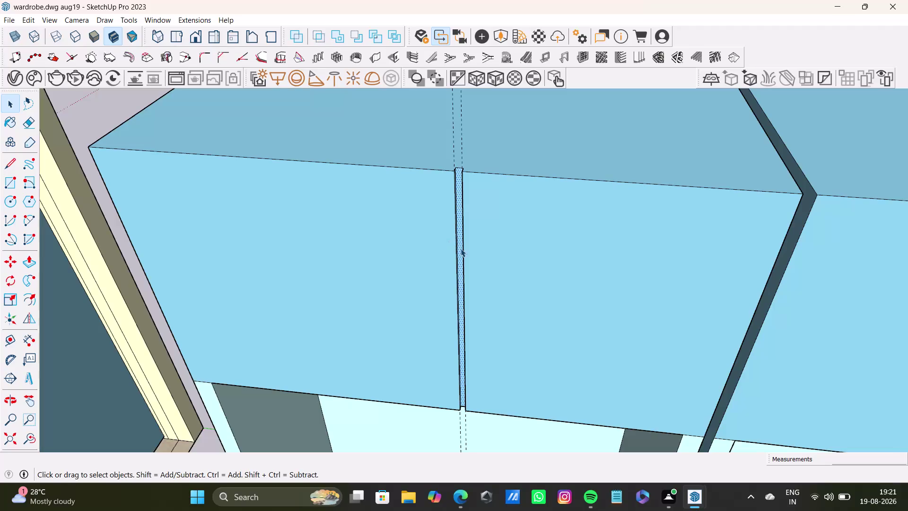
Push the thin strip between the first loft shutter's panels inward to form a split gap.
scroll(down, 3)
scroll(down, 3)
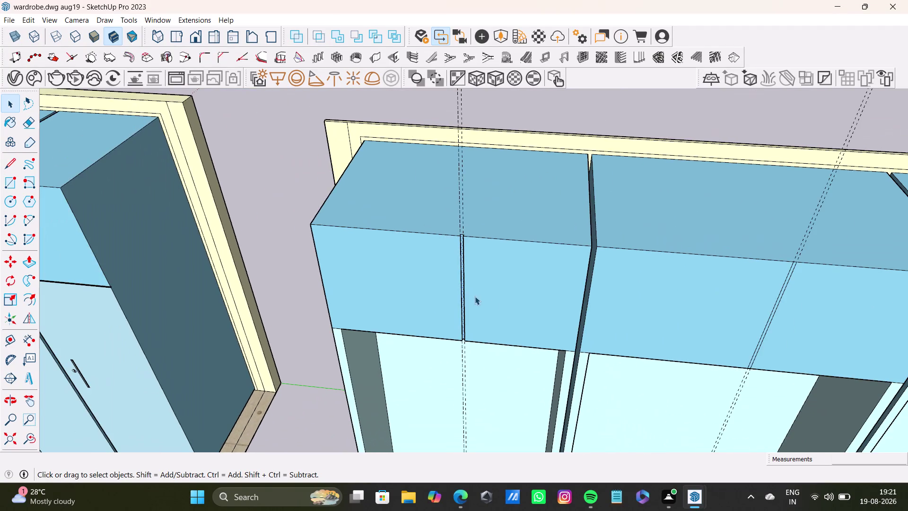
middle_drag(533, 303, 576, 299)
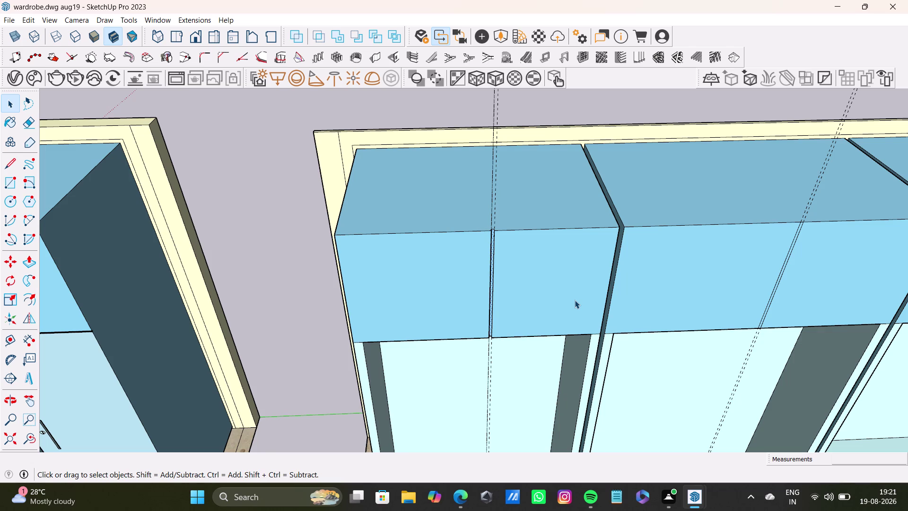
scroll(down, 3)
scroll(down, 3)
middle_drag(638, 285, 416, 285)
scroll(up, 3)
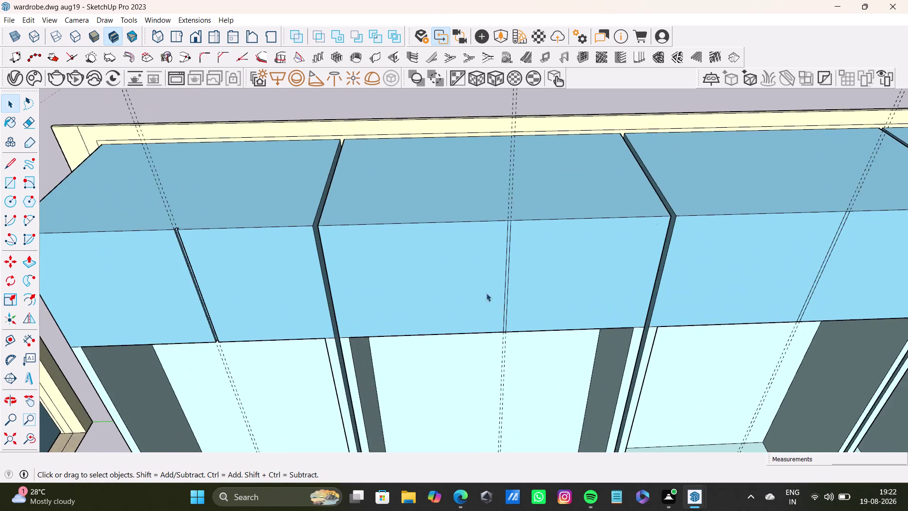
scroll(up, 3)
scroll(up, 3)
click(526, 193)
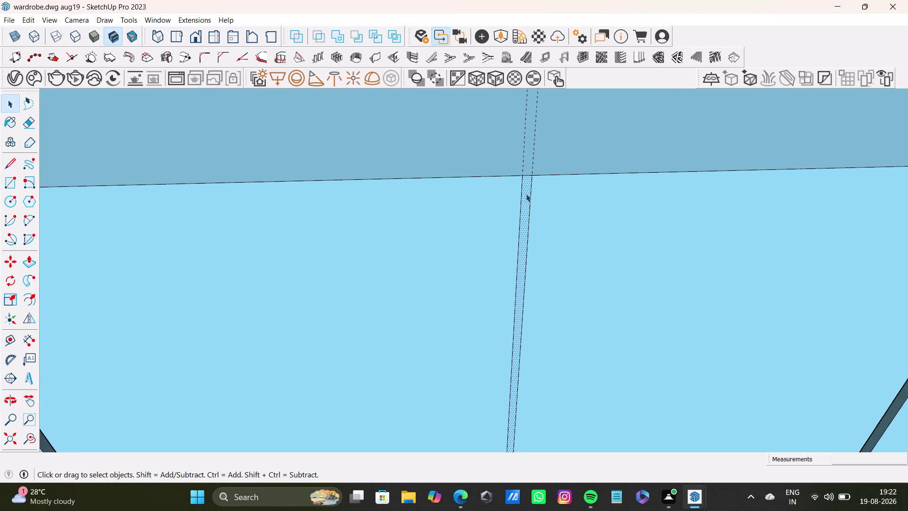
key(p)
click(526, 194)
key(space)
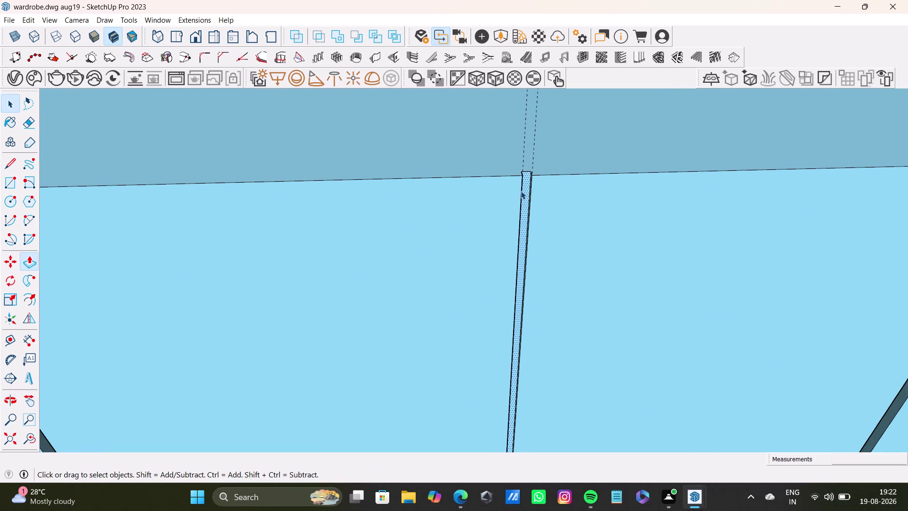
scroll(down, 3)
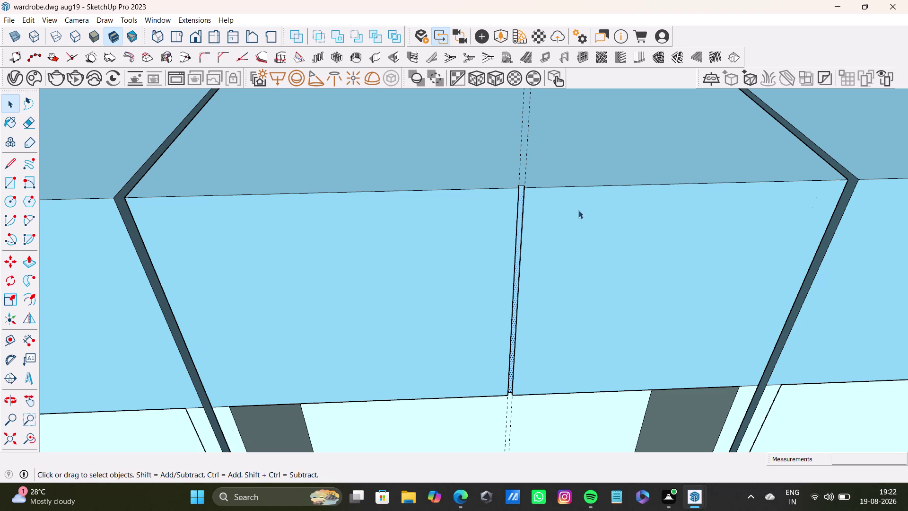
scroll(down, 3)
scroll(down, 3)
Recess the next loft shutter's center strip 2 1/2" with Push/Pull, splitting it into two doors.
middle_drag(669, 245, 481, 221)
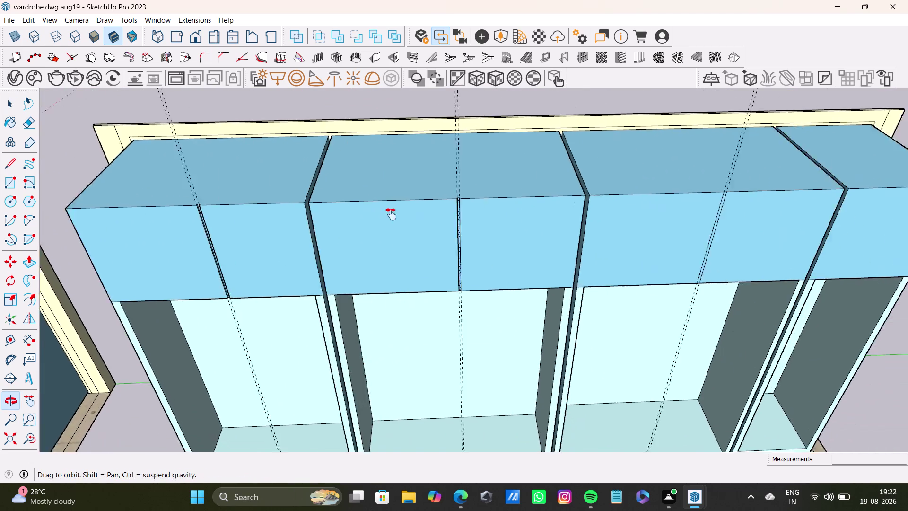
middle_drag(481, 222, 386, 213)
scroll(up, 3)
middle_drag(554, 212, 528, 178)
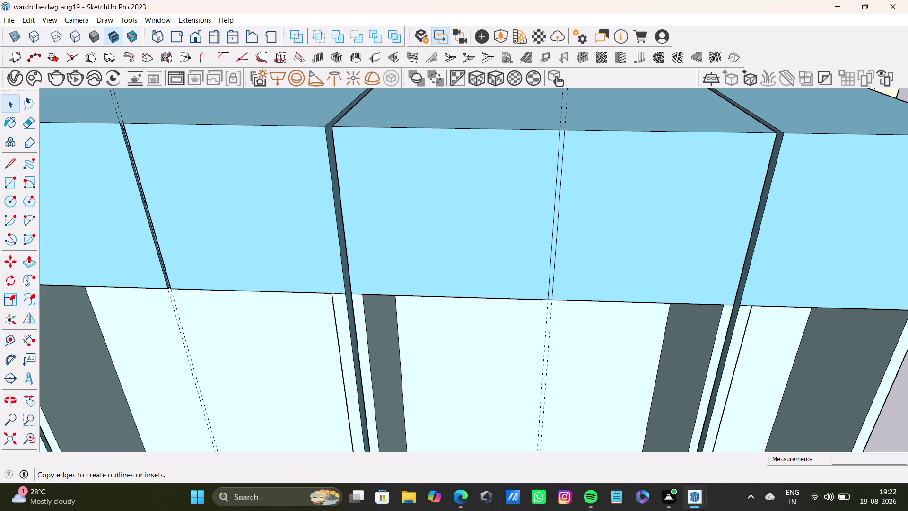
click(28, 261)
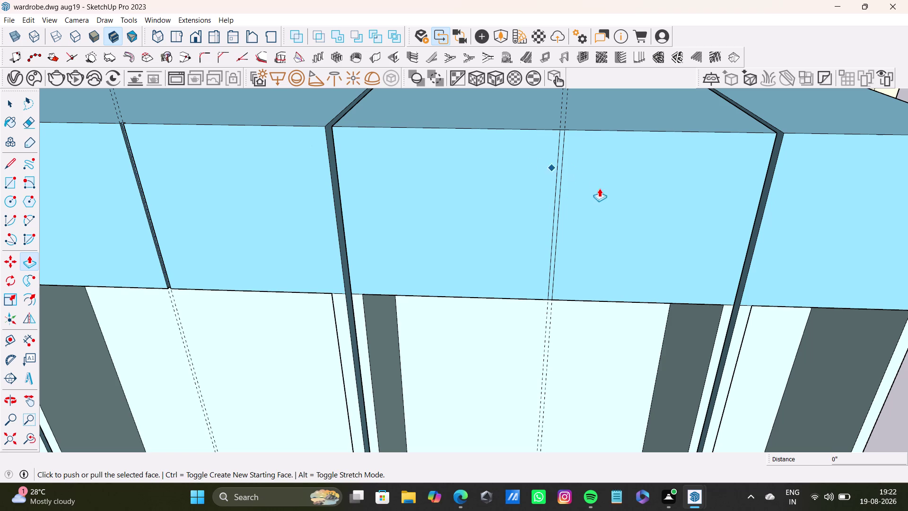
scroll(up, 3)
click(567, 128)
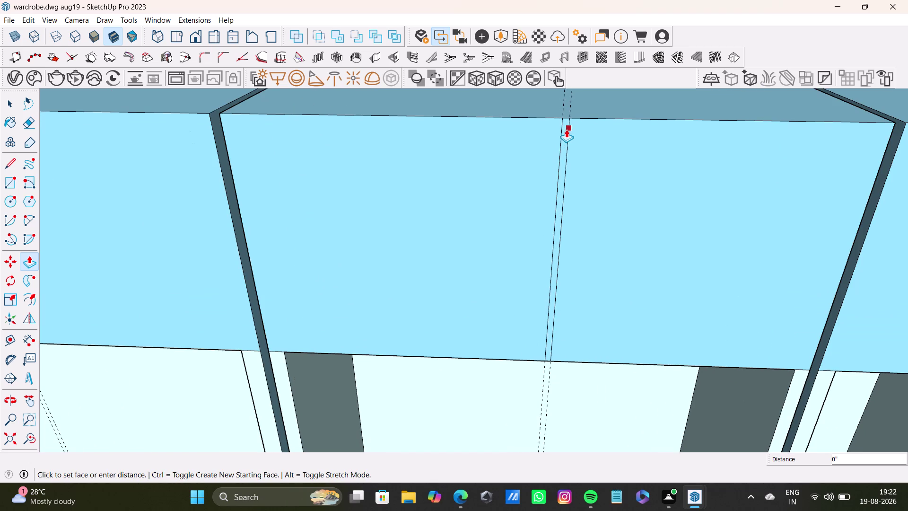
key(space)
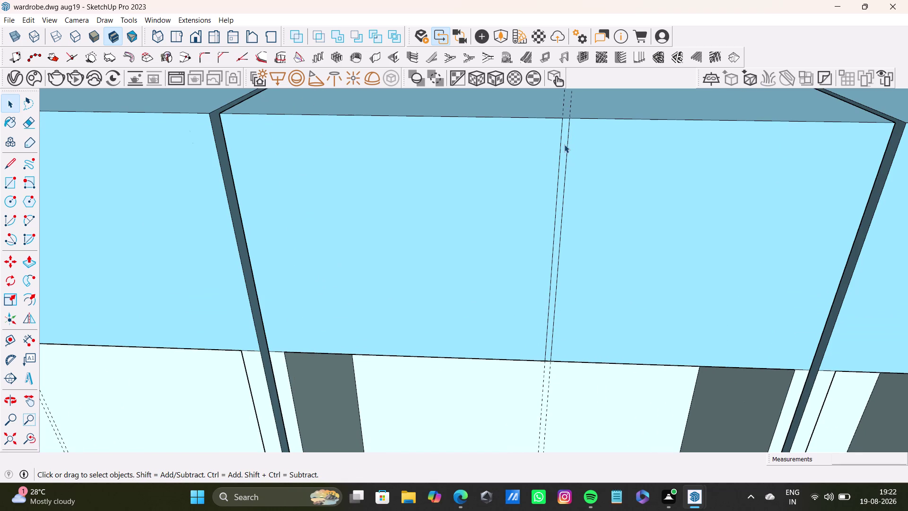
click(564, 144)
key(p)
drag(565, 144, 240, 114)
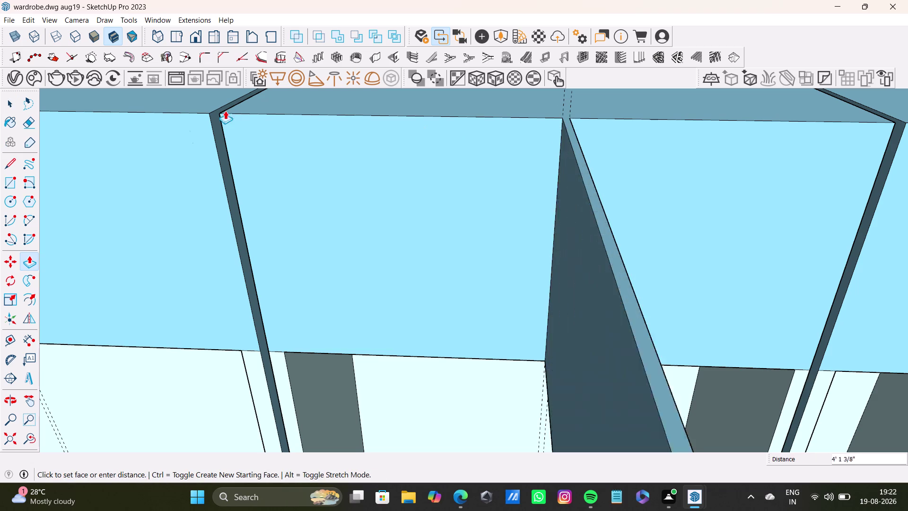
drag(240, 114, 544, 141)
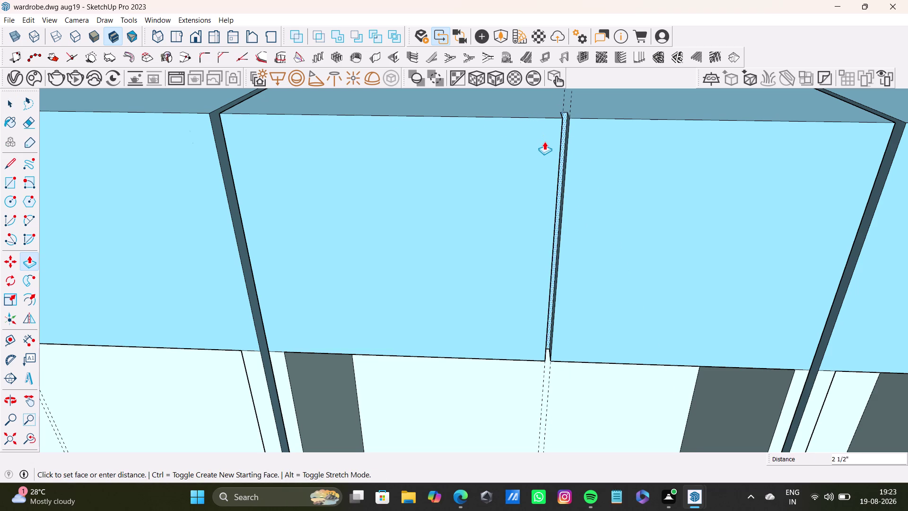
drag(545, 141, 546, 144)
key(space)
Zoom into the first lower compartment and delete its two doubled dashed edges.
scroll(down, 3)
middle_drag(527, 208, 626, 212)
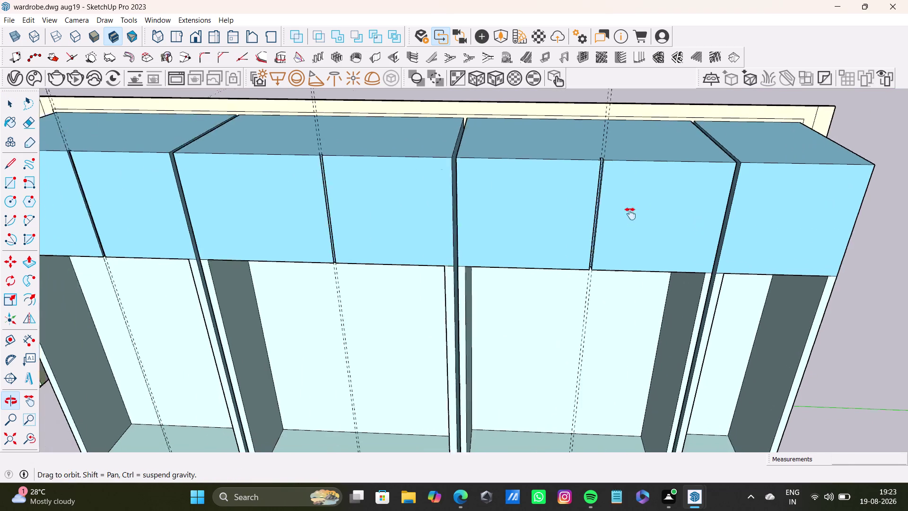
middle_drag(626, 213, 657, 224)
scroll(down, 3)
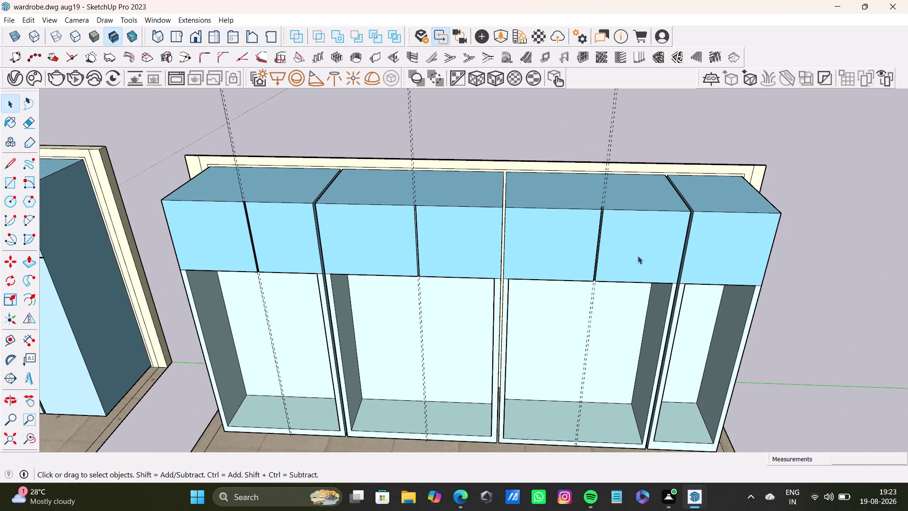
middle_drag(736, 268, 747, 153)
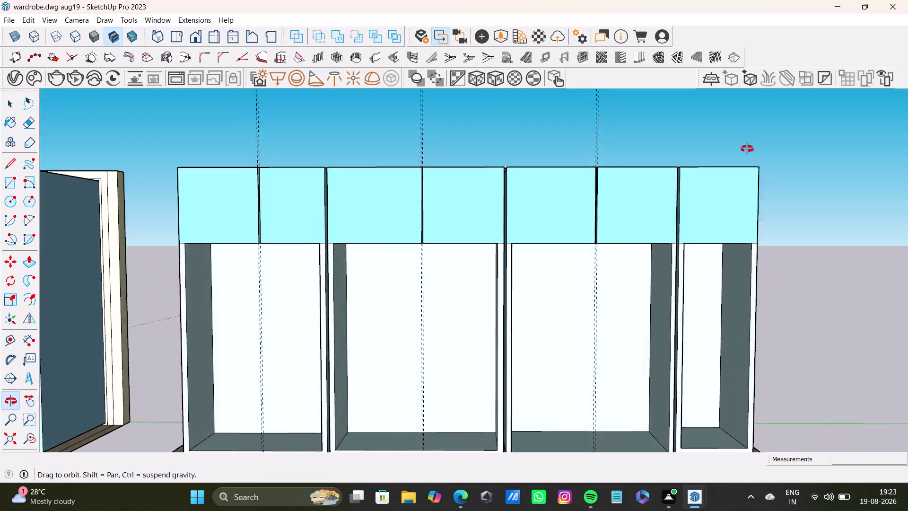
middle_drag(747, 153, 748, 149)
scroll(down, 3)
middle_drag(315, 295, 340, 263)
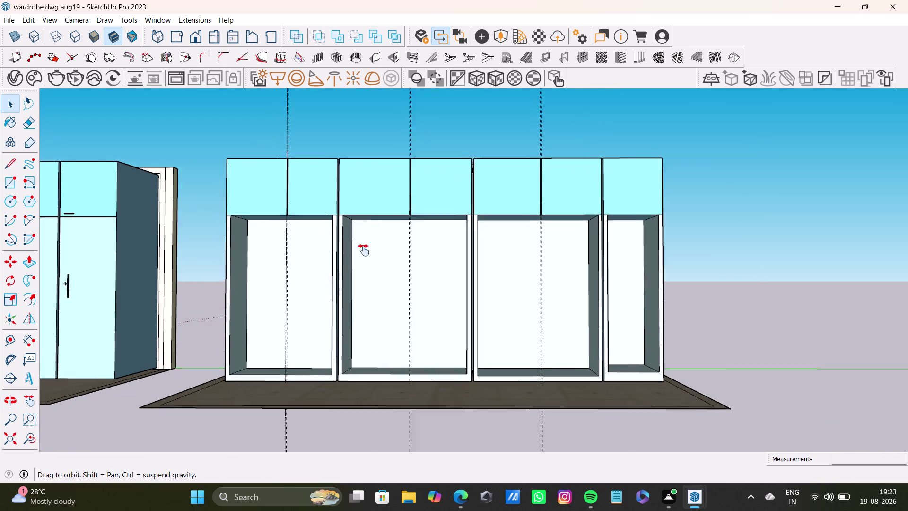
middle_drag(340, 263, 400, 236)
scroll(down, 3)
middle_drag(406, 272, 441, 424)
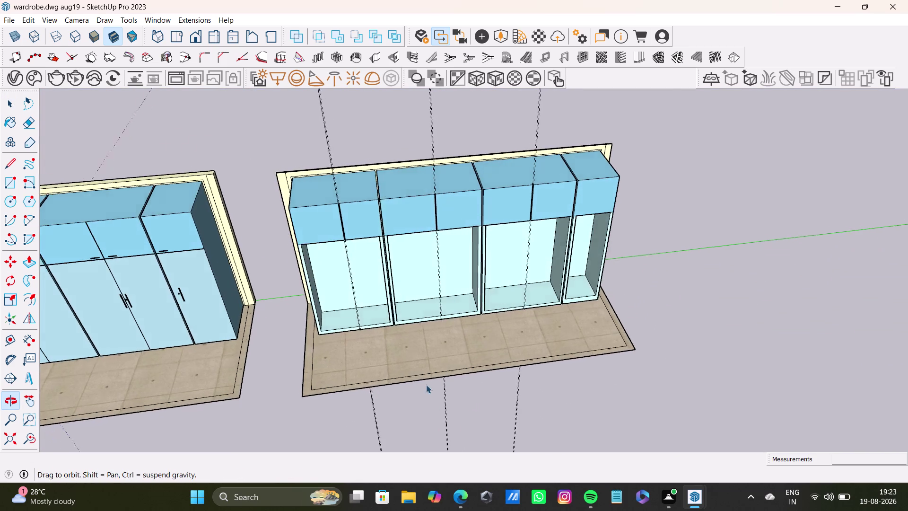
scroll(up, 3)
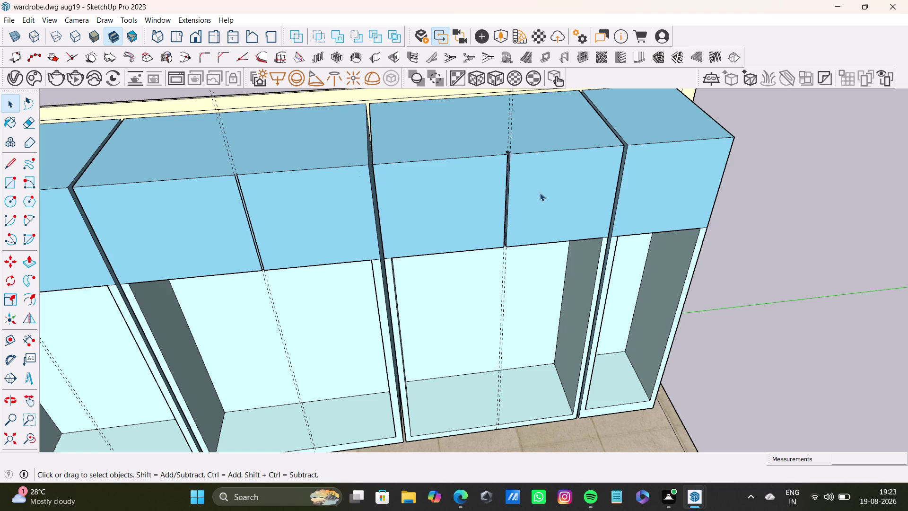
scroll(down, 3)
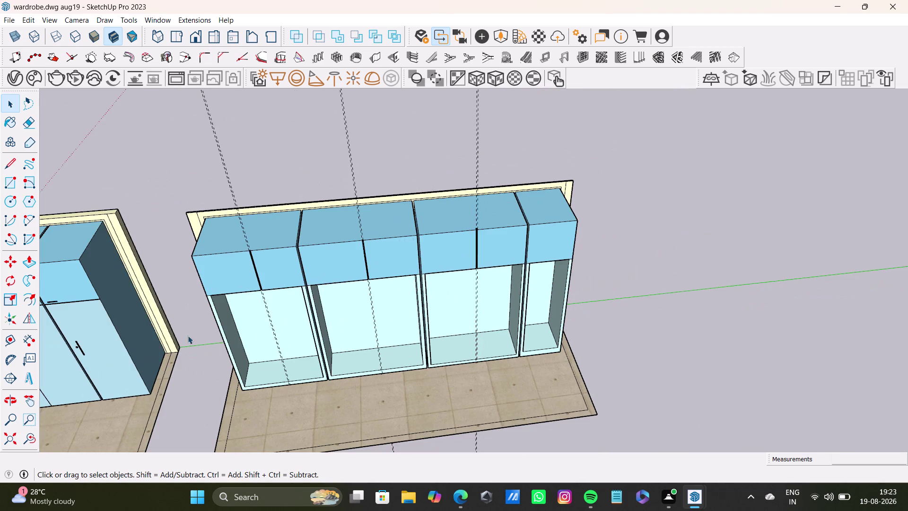
scroll(up, 3)
middle_drag(283, 316, 258, 242)
scroll(up, 3)
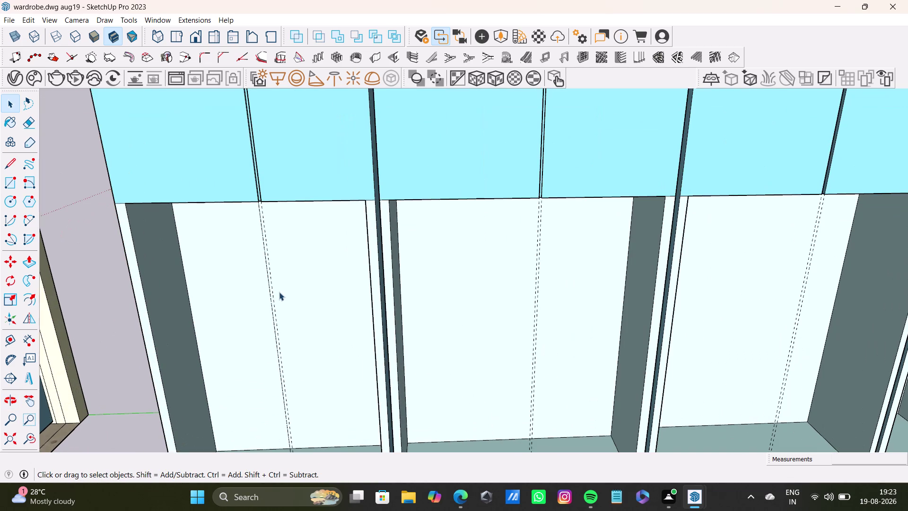
click(274, 304)
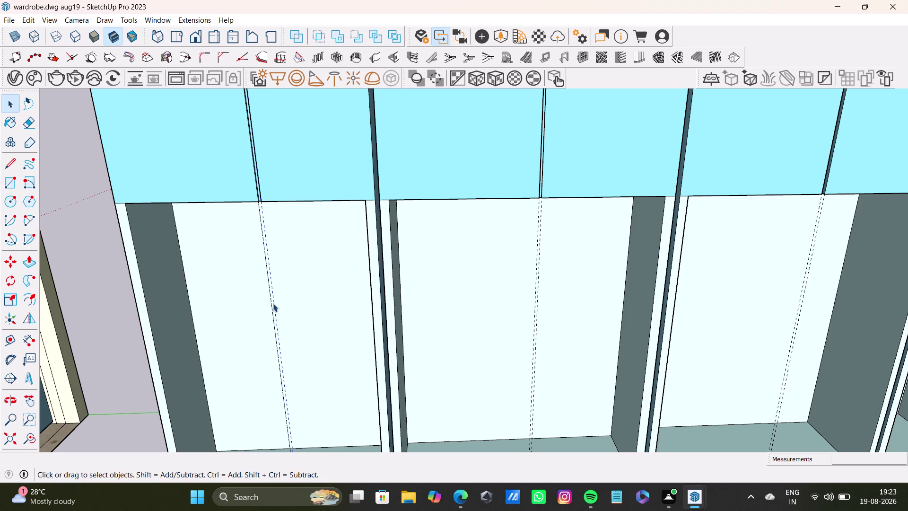
key(Delete)
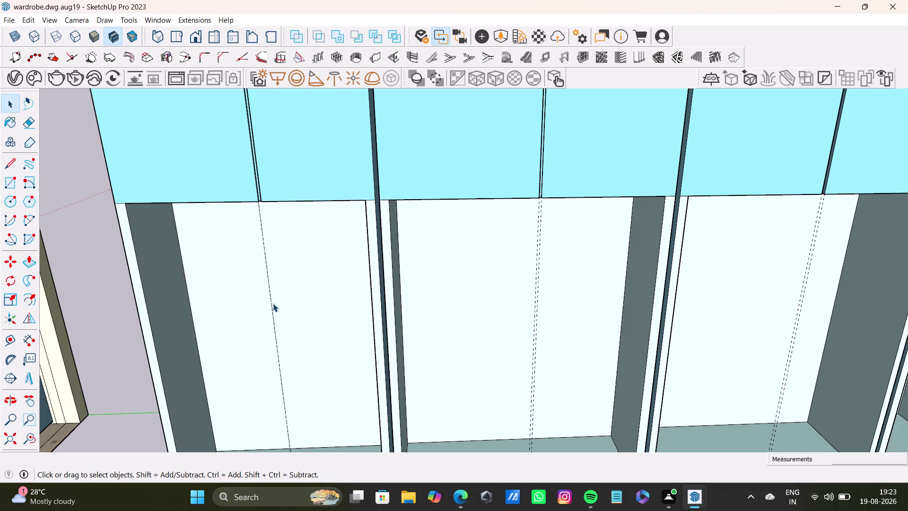
click(275, 329)
key(Delete)
scroll(down, 3)
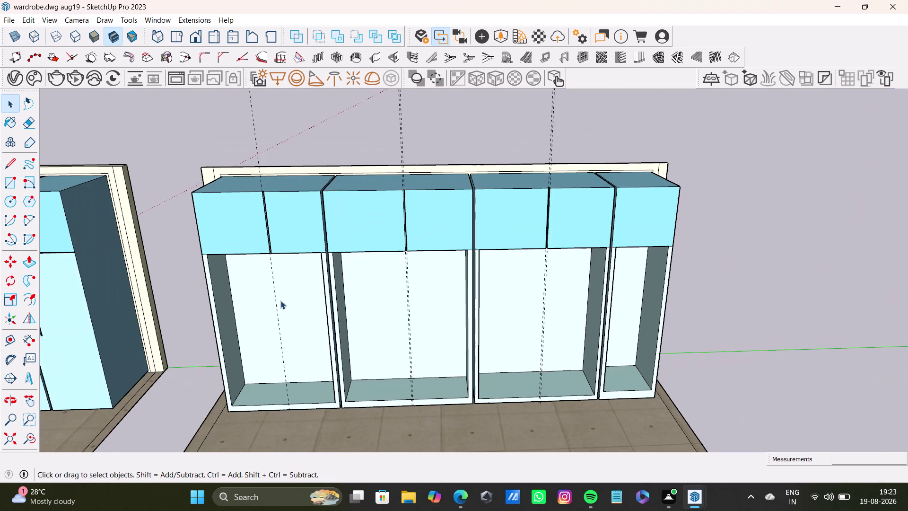
scroll(up, 3)
Delete the last dashed edge in the first section and both dashed edges in the middle section.
click(348, 304)
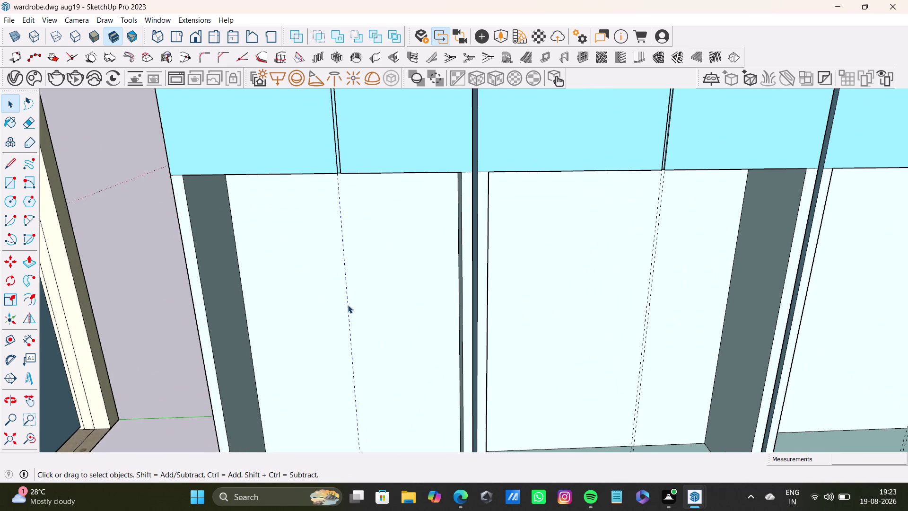
key(Delete)
scroll(down, 3)
middle_drag(473, 280, 338, 270)
scroll(up, 3)
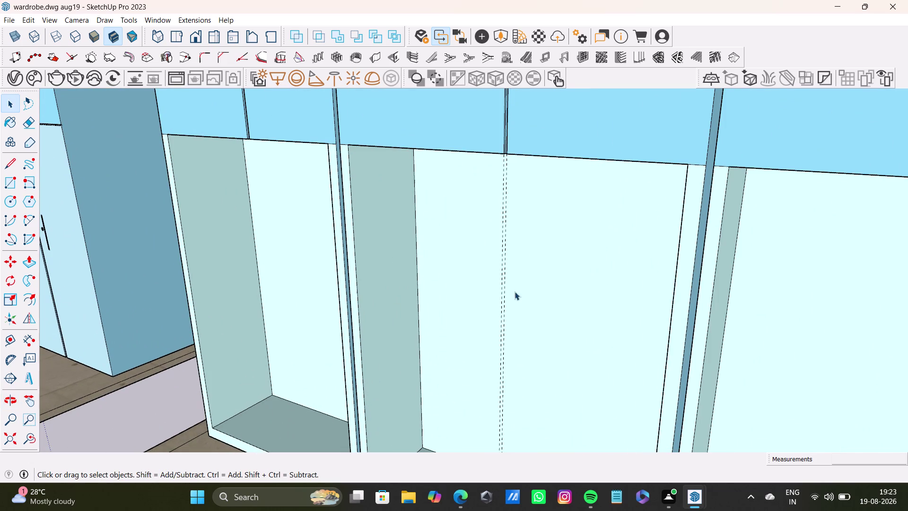
click(504, 298)
key(Delete)
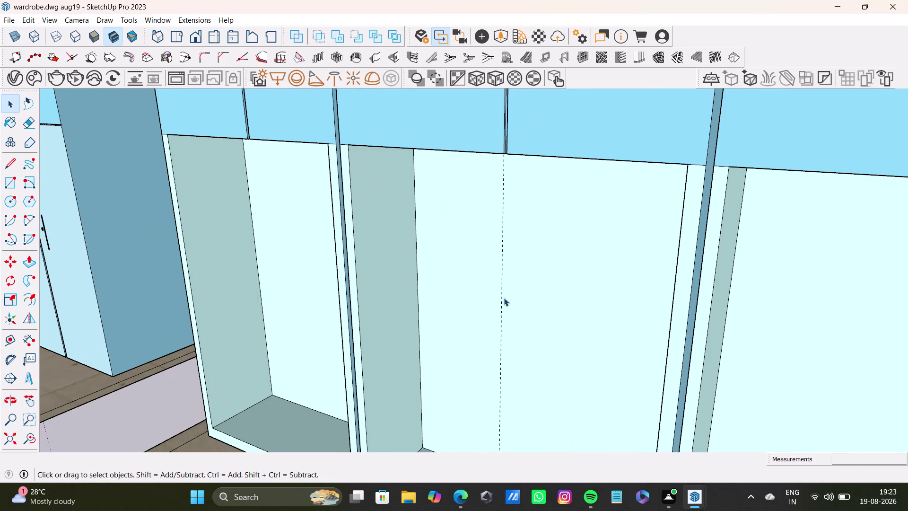
click(502, 332)
key(Delete)
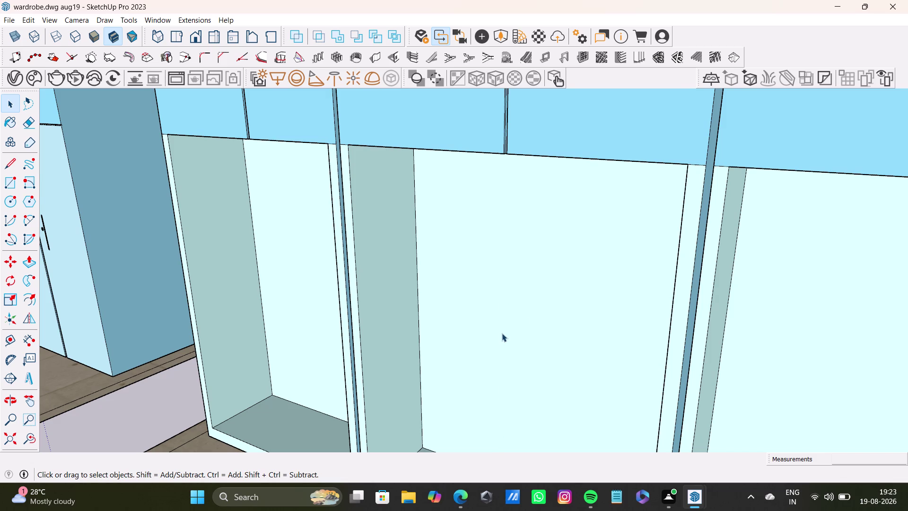
Delete the two dashed edges in the next lower section.
scroll(down, 3)
middle_drag(535, 315, 425, 269)
scroll(up, 3)
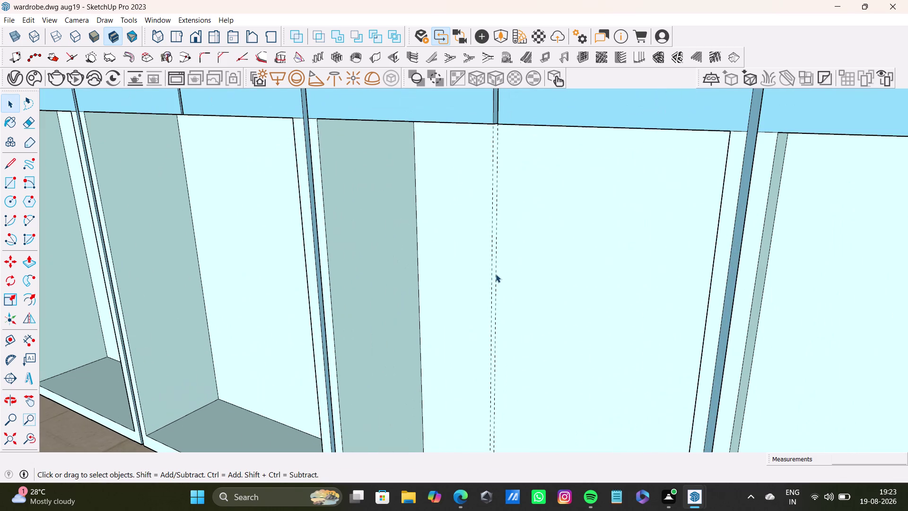
click(493, 275)
key(Delete)
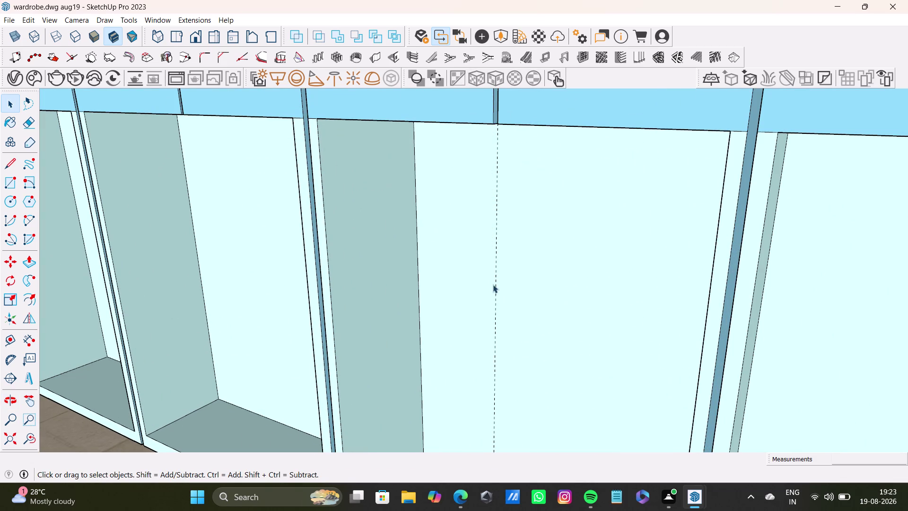
click(494, 289)
key(Delete)
Orbit around the wardrobe to check the lower sections for leftover dashed edges.
scroll(down, 3)
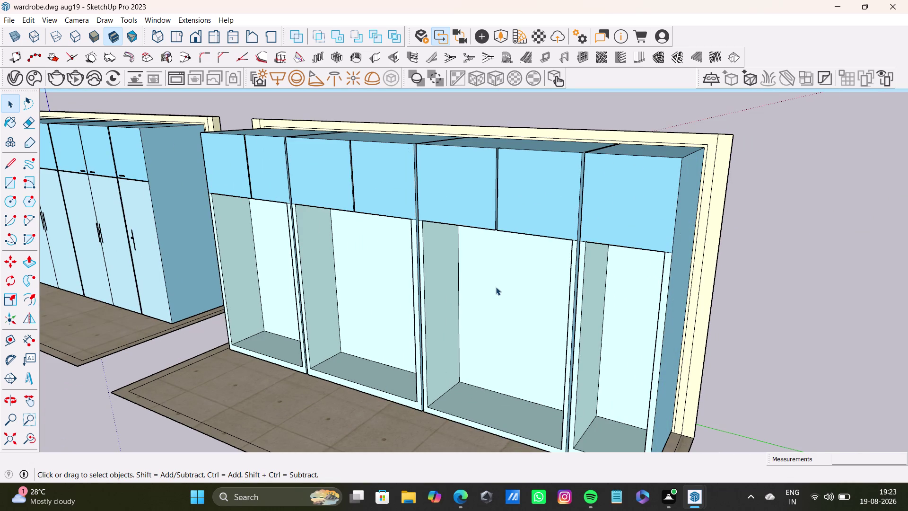
middle_drag(489, 292, 636, 347)
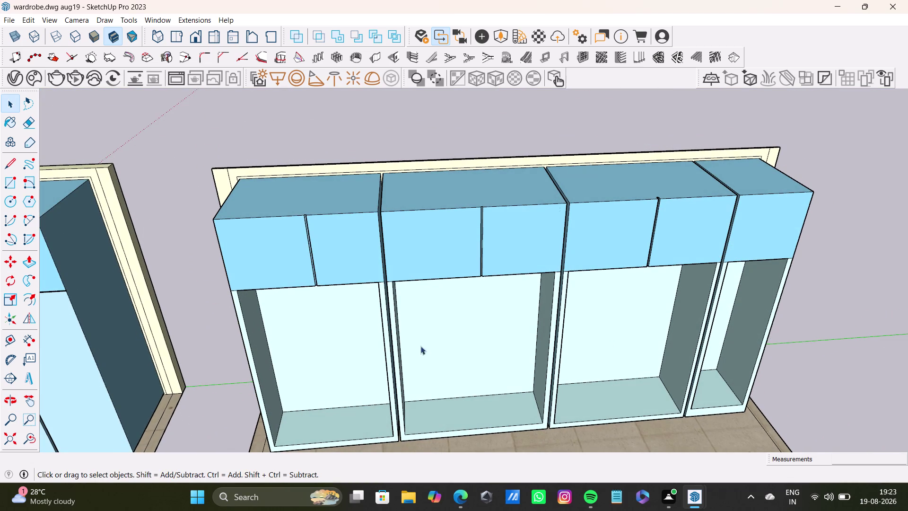
middle_drag(289, 333, 278, 223)
middle_drag(357, 337, 332, 238)
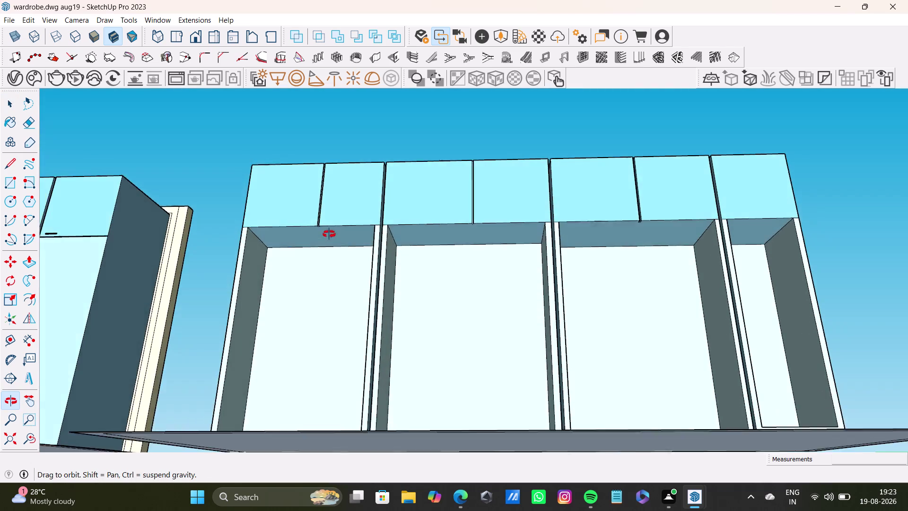
middle_drag(331, 238, 353, 267)
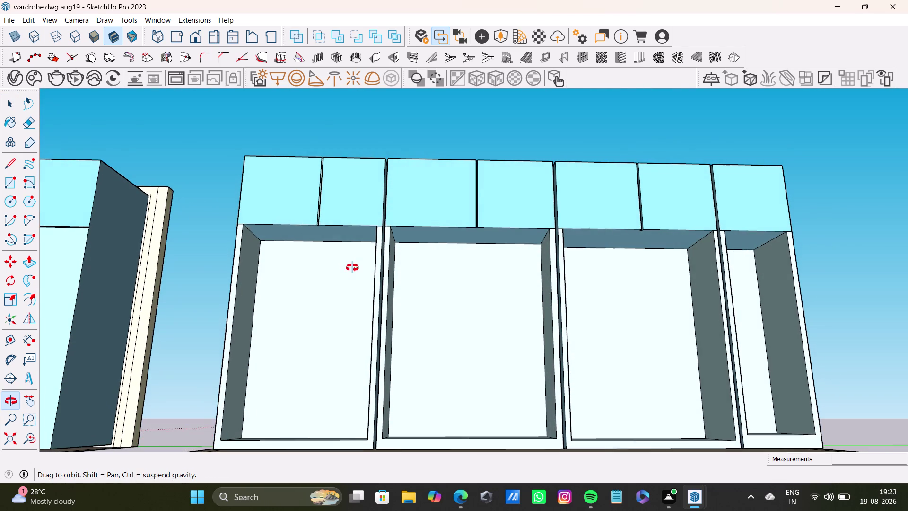
middle_drag(353, 268, 354, 270)
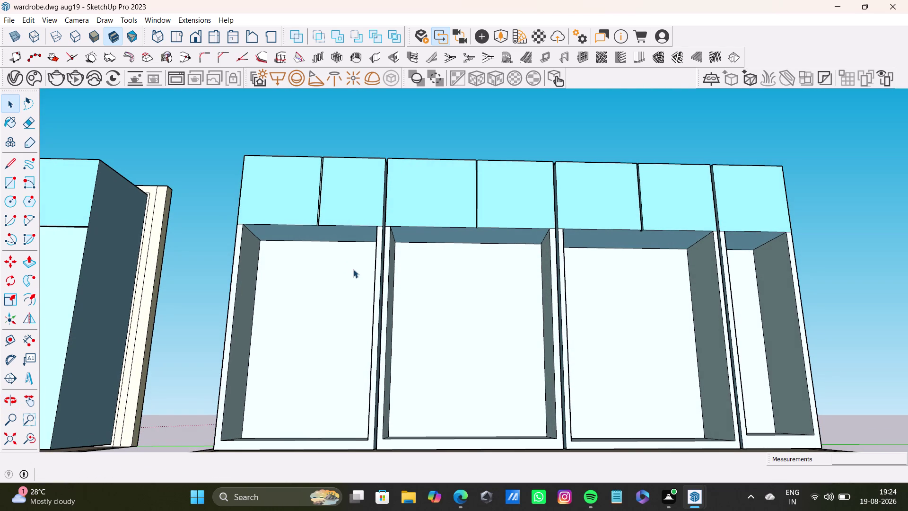